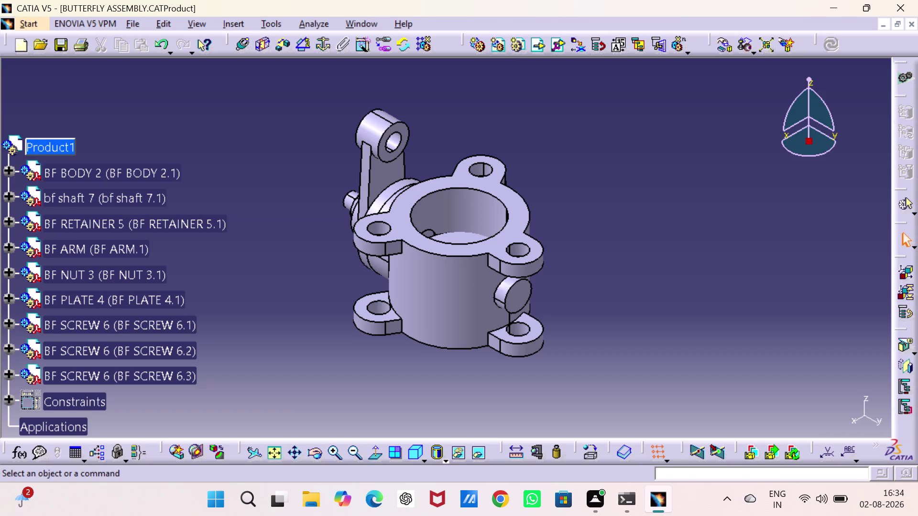
Orbit the valve to inspect the arm, nut, plate inside the bore, and underside.
scroll(down, 3)
scroll(down, 3)
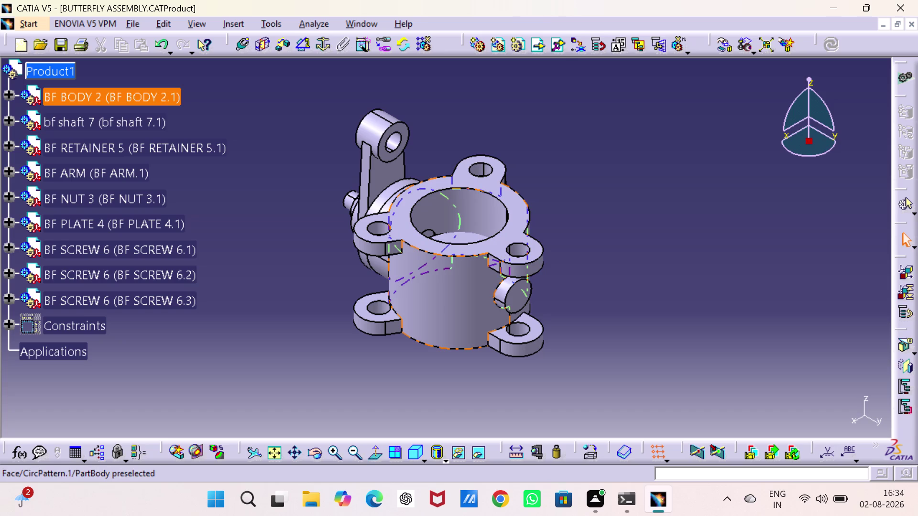
middle_drag(443, 282, 661, 123)
drag(444, 282, 661, 124)
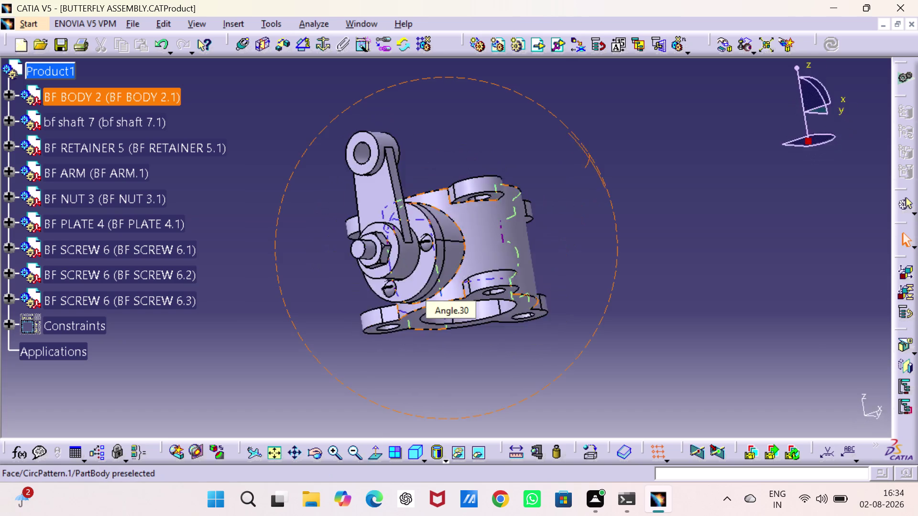
middle_drag(661, 124, 708, 159)
drag(661, 124, 707, 159)
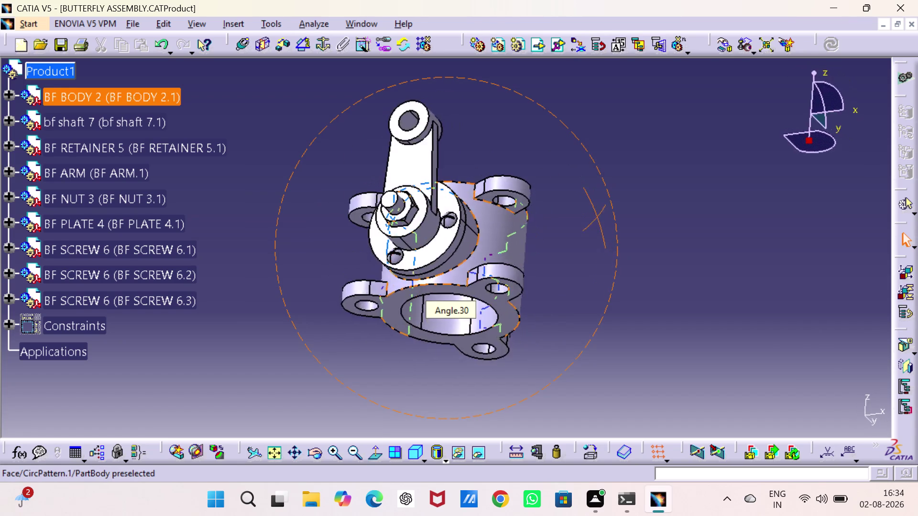
middle_drag(707, 160, 469, 121)
drag(707, 159, 469, 121)
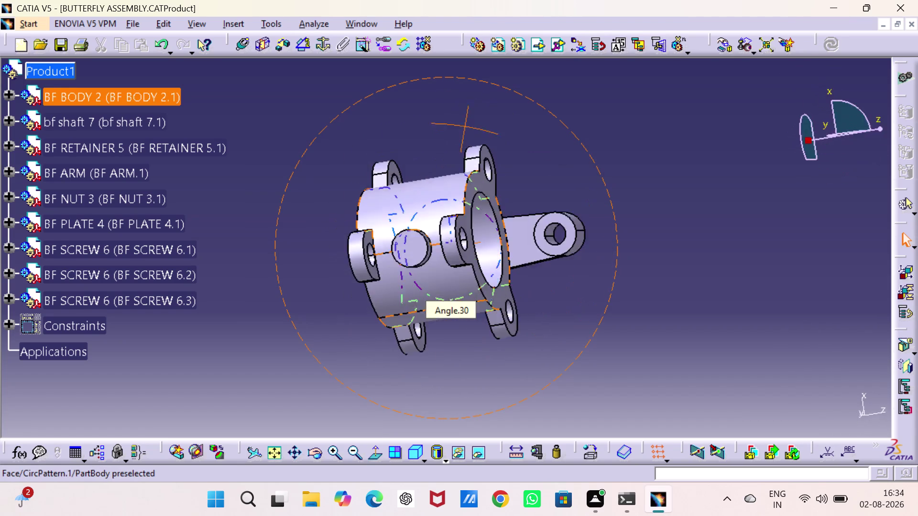
middle_drag(469, 121, 678, 129)
drag(469, 120, 678, 129)
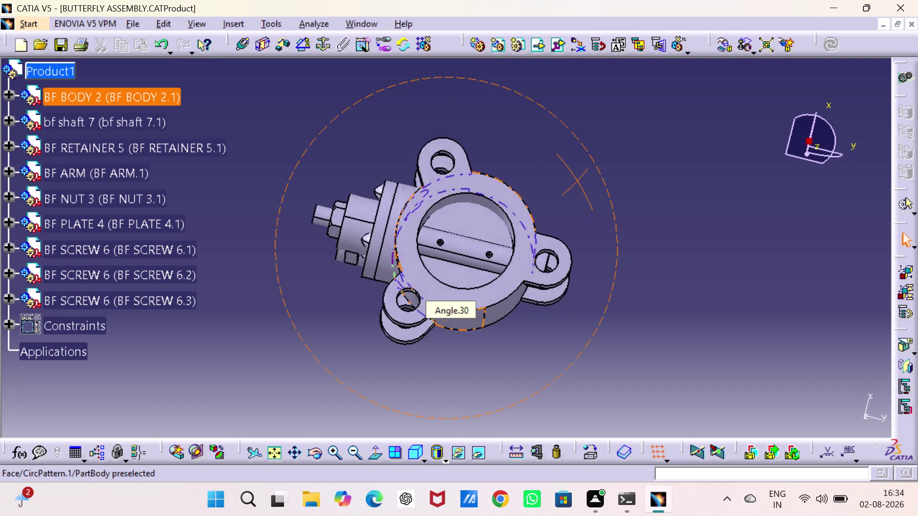
middle_drag(678, 128, 428, 313)
drag(678, 128, 428, 313)
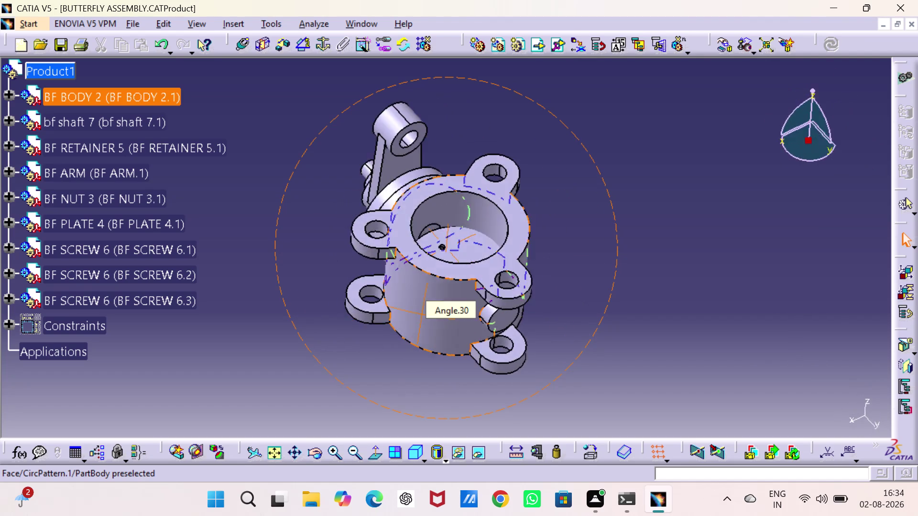
middle_drag(428, 314, 569, 308)
drag(428, 314, 557, 324)
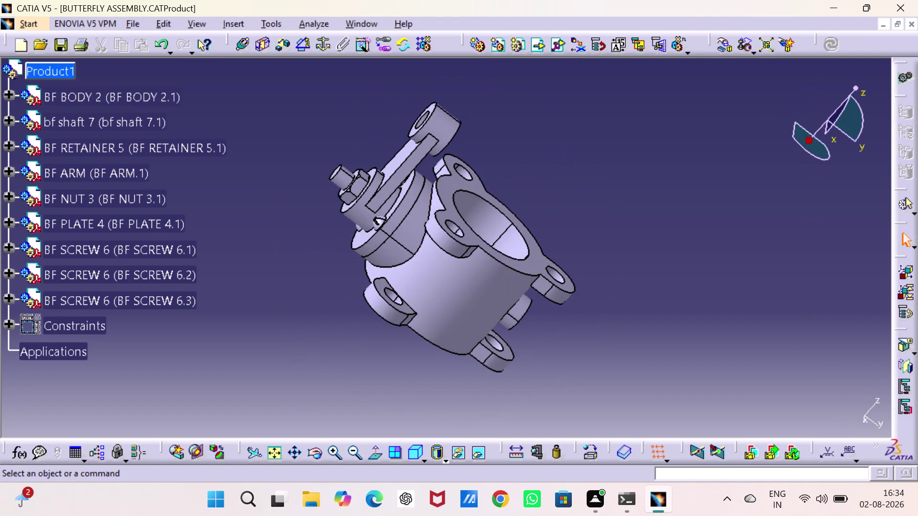
middle_drag(479, 281, 583, 150)
drag(480, 281, 582, 150)
scroll(up, 3)
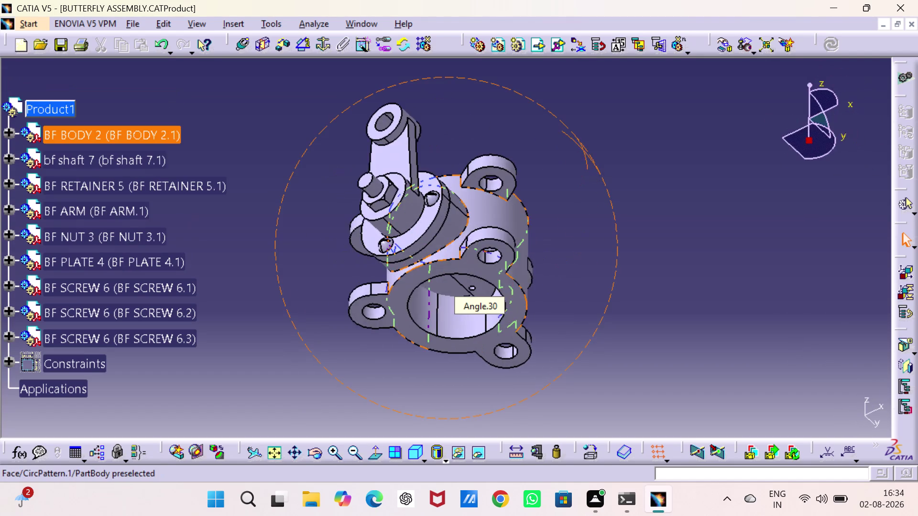
middle_drag(583, 150, 332, 321)
drag(583, 150, 332, 321)
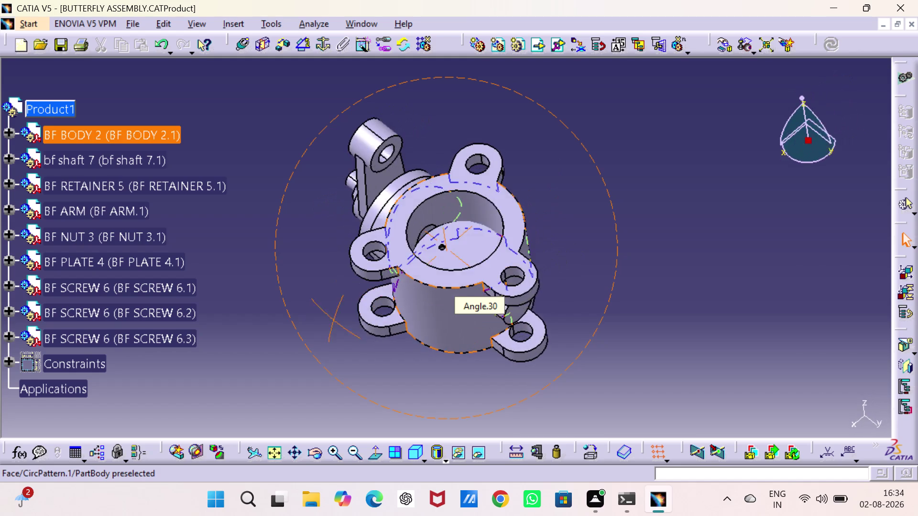
middle_drag(332, 321, 645, 118)
drag(332, 322, 645, 118)
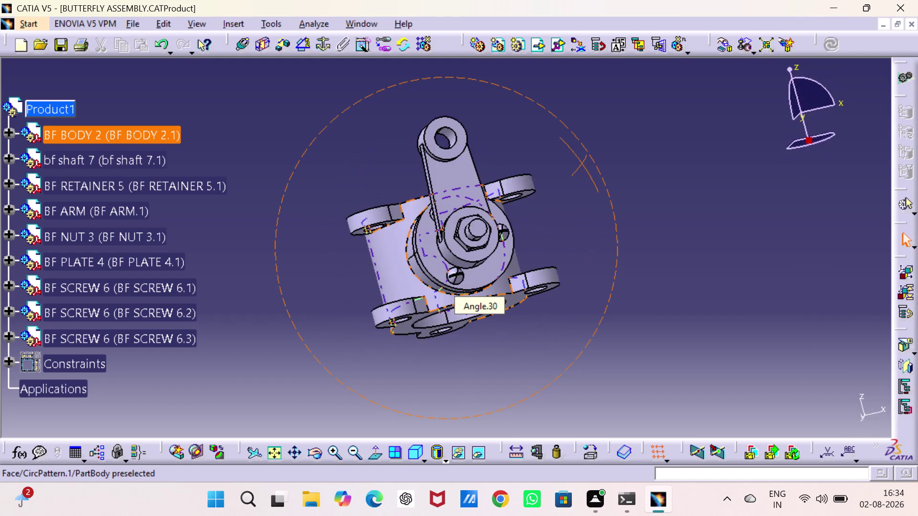
middle_drag(645, 118, 313, 280)
drag(645, 118, 313, 280)
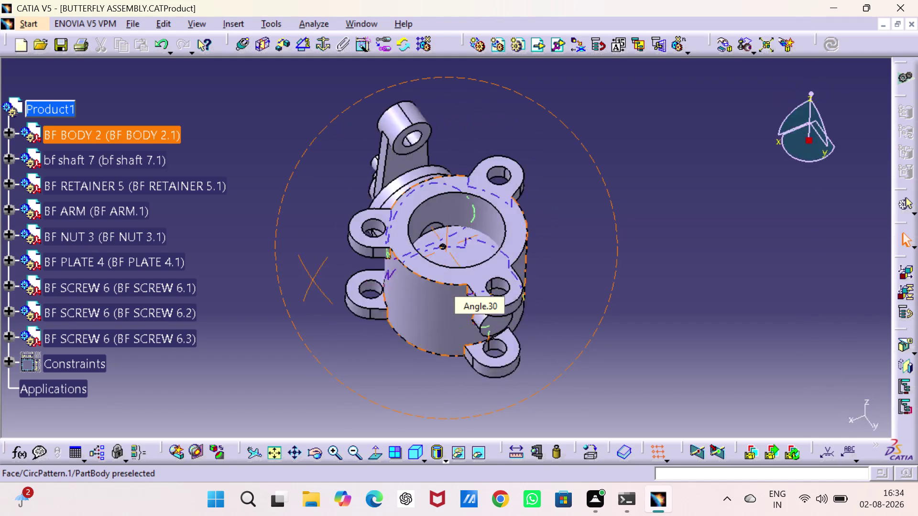
middle_drag(313, 280, 376, 237)
drag(312, 279, 376, 237)
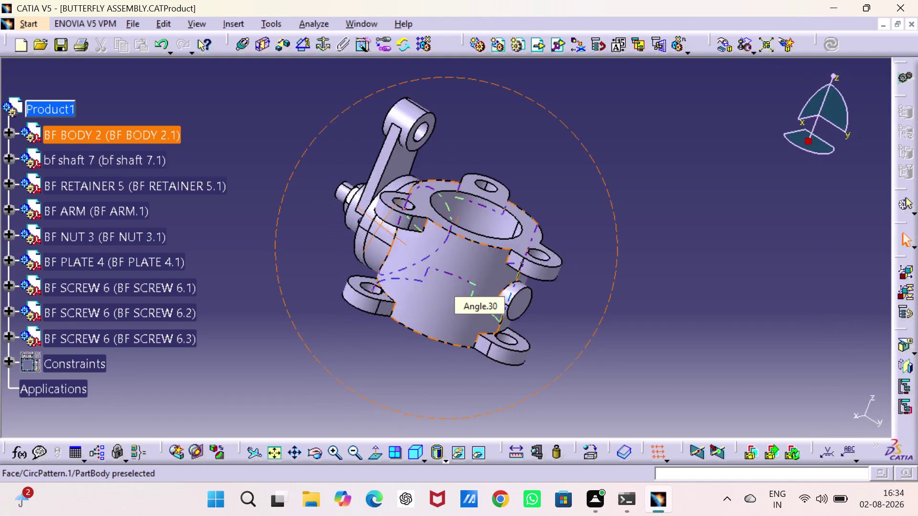
middle_drag(376, 237, 277, 206)
drag(375, 237, 277, 206)
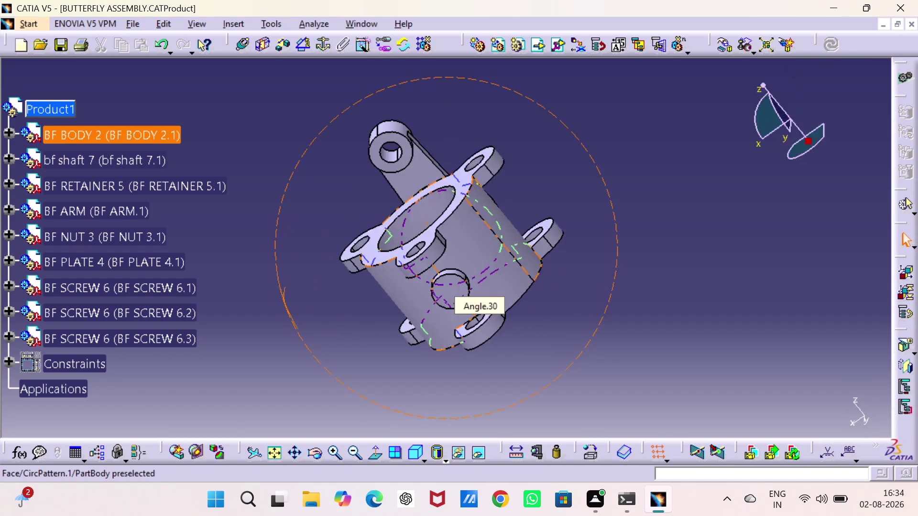
Stand the valve body upright and centre its shaft hole in the view.
middle_drag(277, 206, 270, 194)
drag(277, 206, 270, 194)
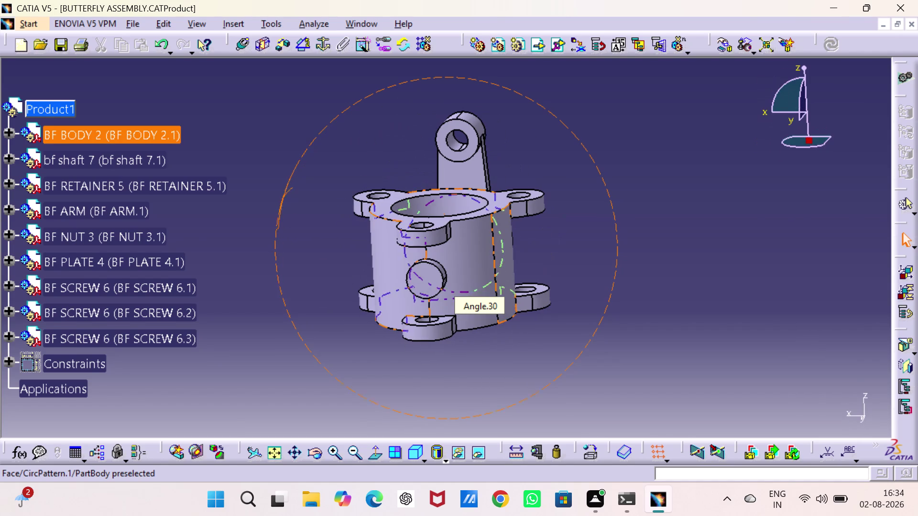
drag(270, 194, 240, 204)
scroll(down, 3)
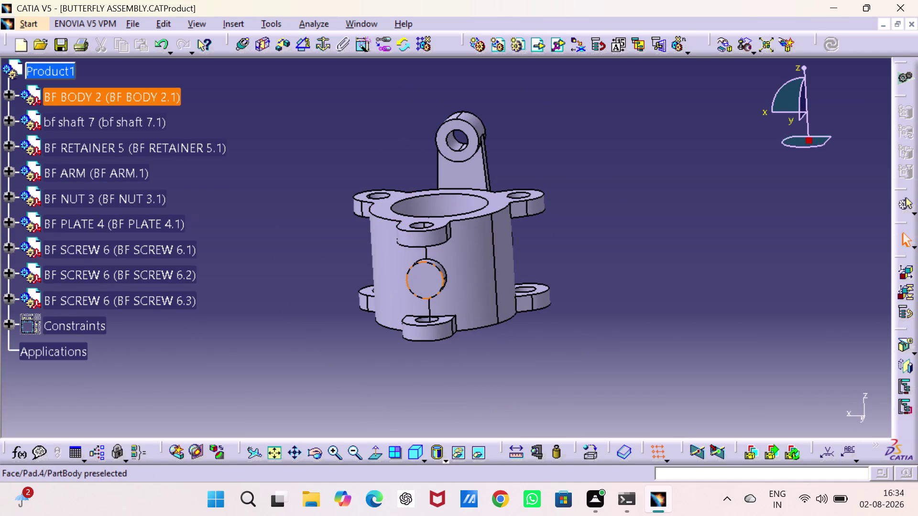
middle_drag(425, 273, 435, 225)
drag(425, 274, 446, 220)
middle_drag(442, 219, 446, 219)
middle_drag(454, 247, 420, 249)
drag(454, 247, 421, 248)
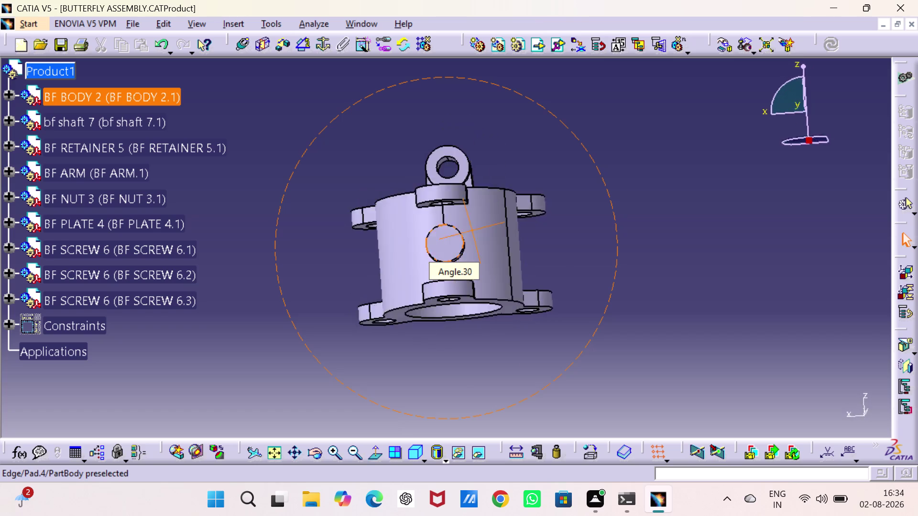
Zoom out so the valve assembly appears much smaller.
drag(421, 248, 495, 290)
middle_drag(420, 249, 574, 343)
drag(519, 379, 574, 342)
drag(505, 289, 503, 289)
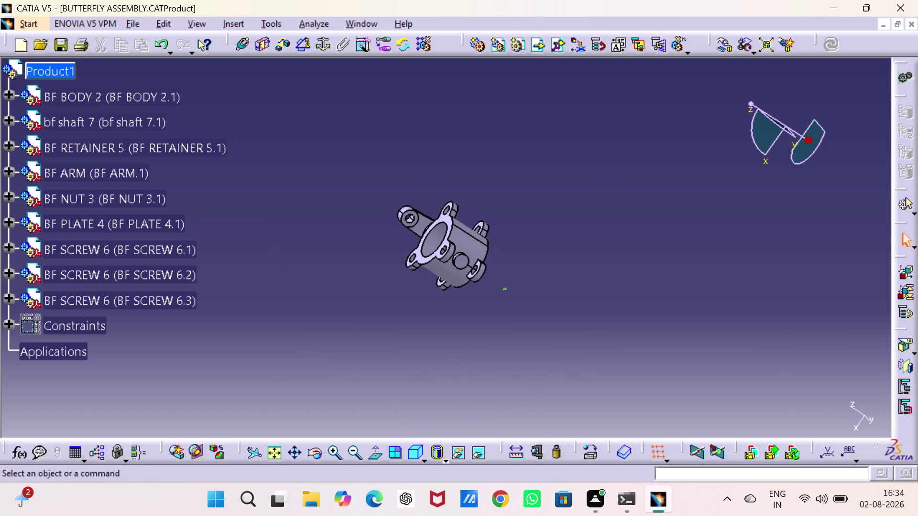
Orbit the reduced assembly toward its arm side and top.
drag(503, 289, 502, 277)
drag(465, 237, 477, 257)
middle_drag(465, 249, 477, 256)
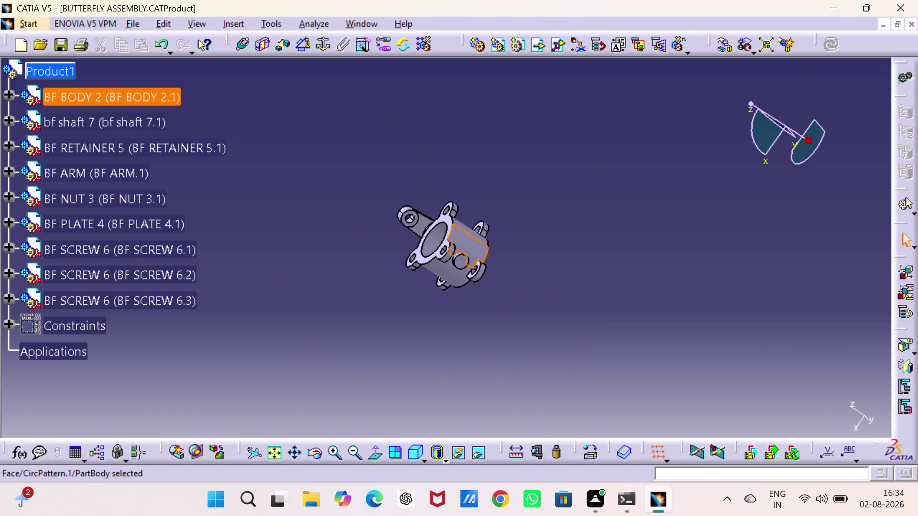
middle_drag(477, 256, 473, 285)
drag(477, 256, 473, 286)
middle_drag(457, 254, 504, 225)
drag(457, 254, 504, 224)
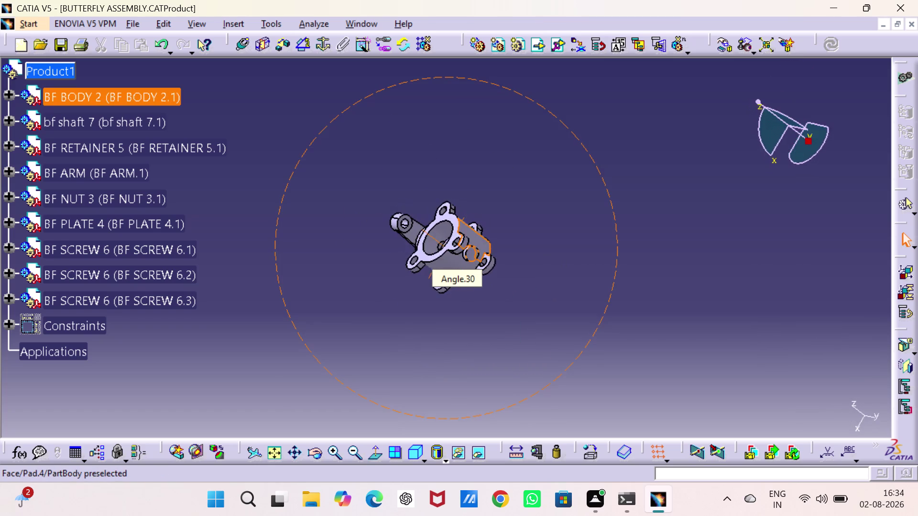
middle_drag(504, 224, 527, 253)
drag(504, 224, 525, 252)
middle_drag(441, 280, 584, 282)
drag(441, 279, 584, 282)
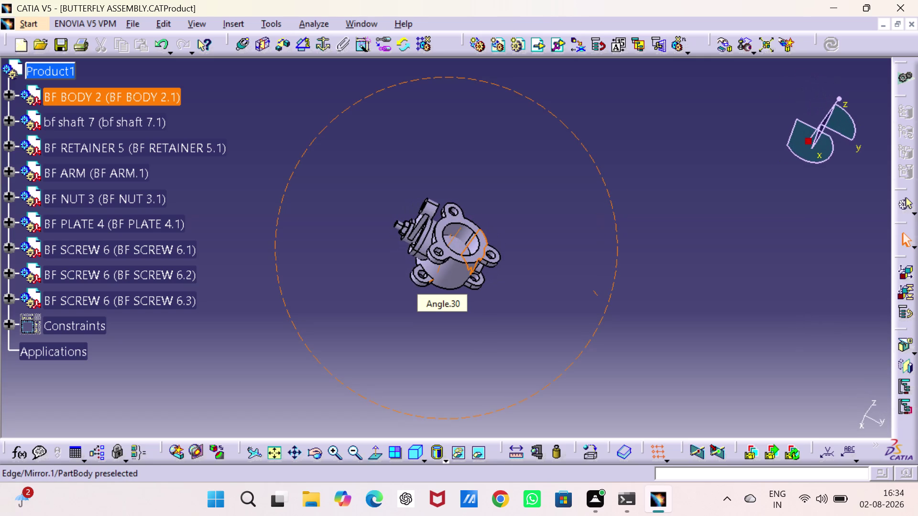
middle_drag(584, 282, 585, 285)
drag(584, 282, 585, 285)
double_click(581, 235)
drag(453, 276, 482, 188)
middle_drag(452, 276, 482, 188)
middle_drag(443, 271, 456, 245)
drag(443, 271, 456, 245)
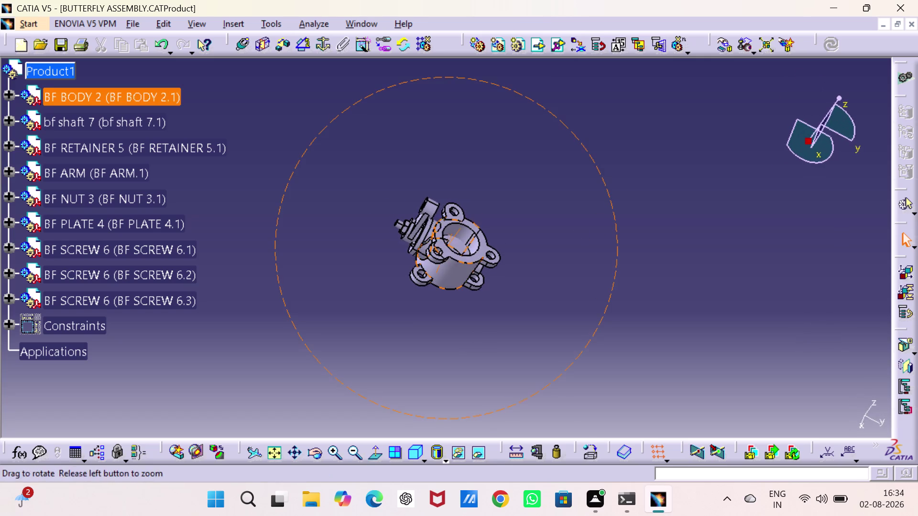
Tilt the assembly so the arm points up with the arm and nut facing the viewer.
middle_drag(455, 246, 562, 184)
drag(456, 245, 563, 184)
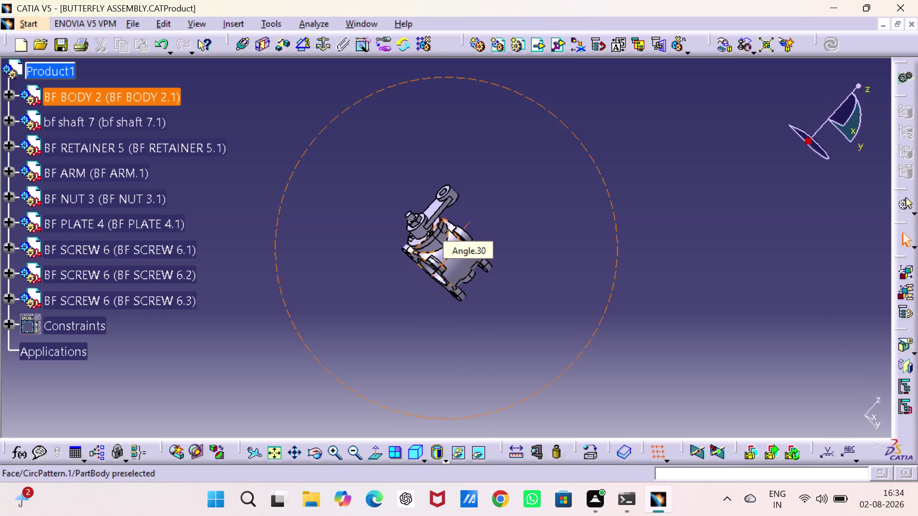
middle_drag(563, 184, 504, 214)
drag(563, 184, 443, 183)
click(430, 197)
click(423, 189)
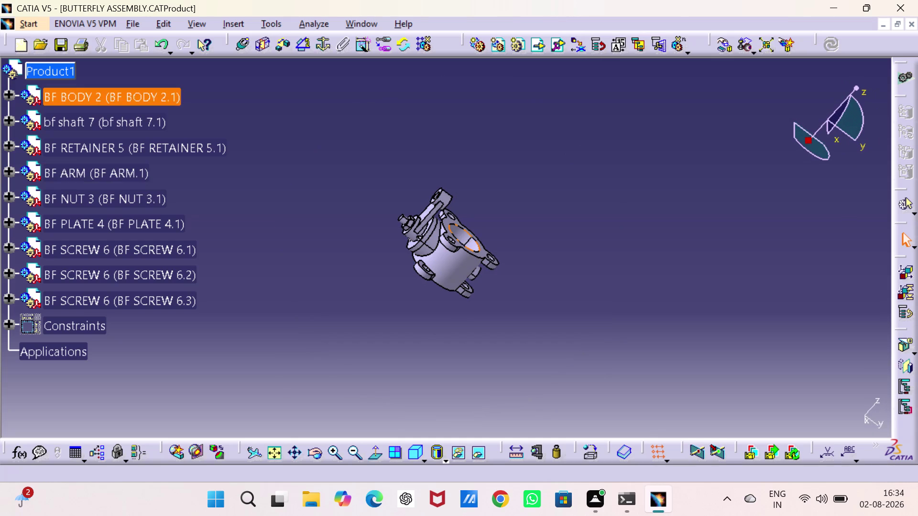
double_click(575, 228)
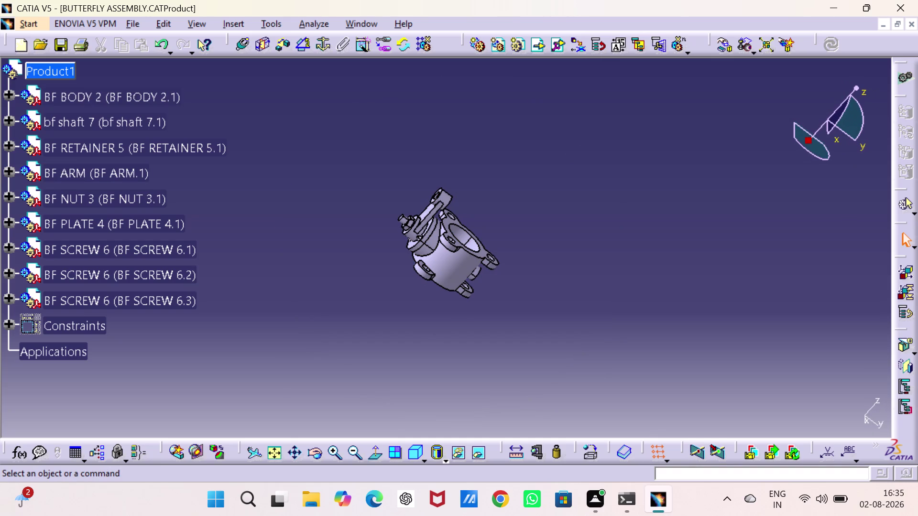
Switch the butterfly valve assembly to isometric view and fit it to the window.
click(412, 447)
drag(321, 362, 309, 371)
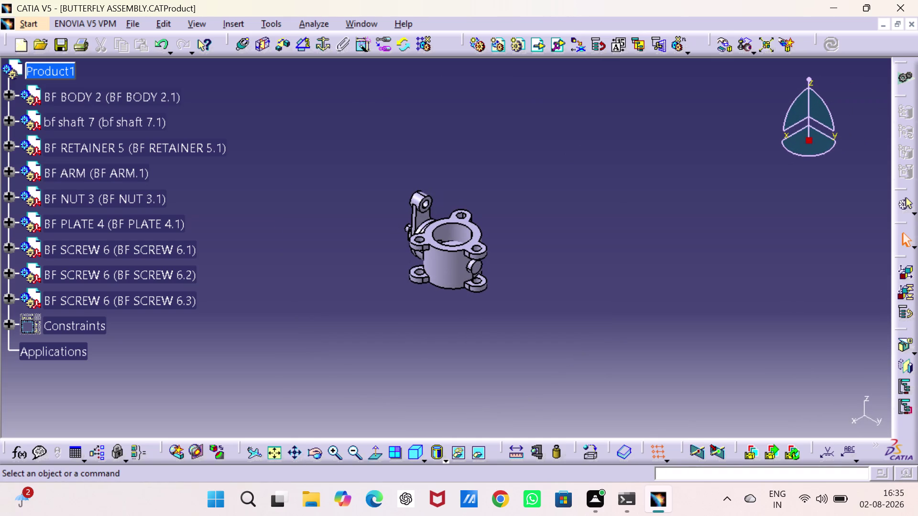
click(273, 457)
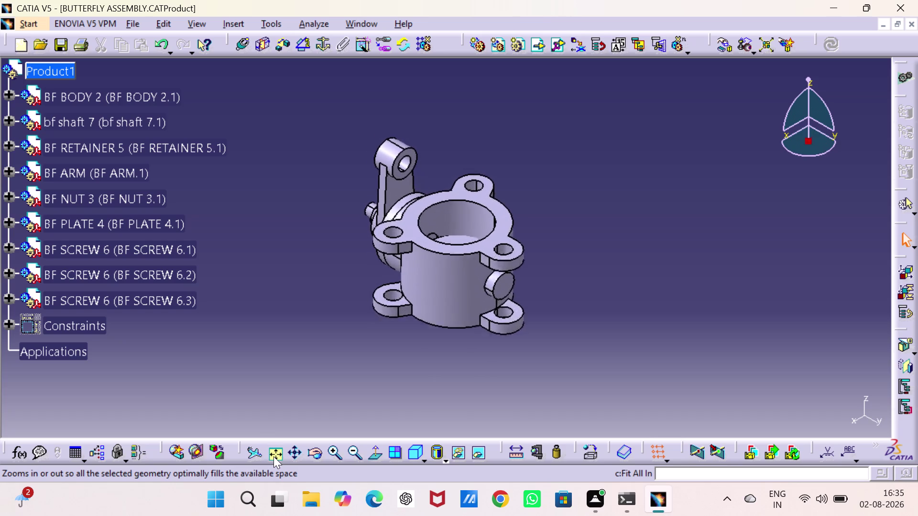
click(289, 277)
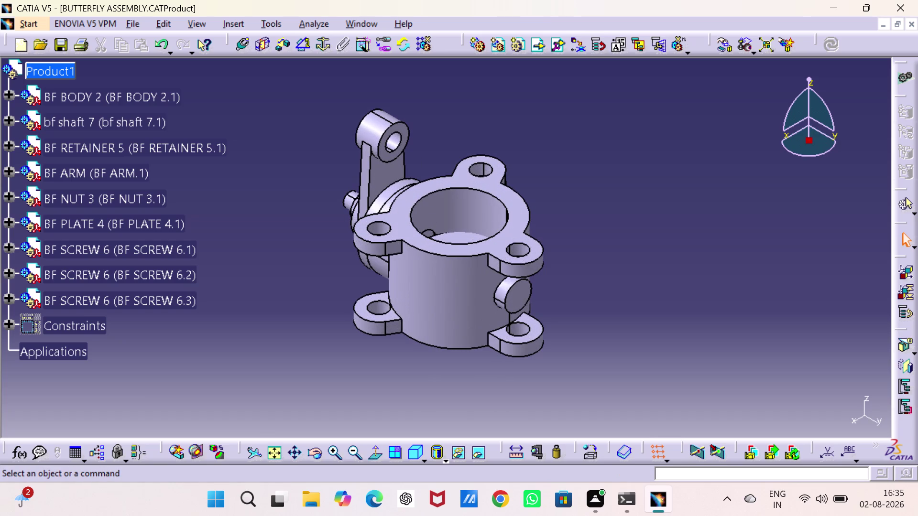